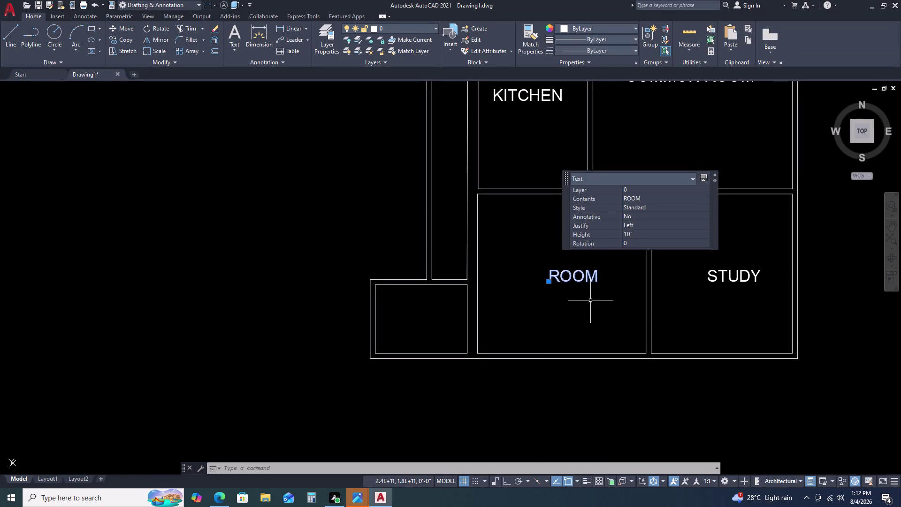
Stretch the outer left wall line's bottom endpoint left so it slants toward the lower corner.
key(Escape)
key(Escape)
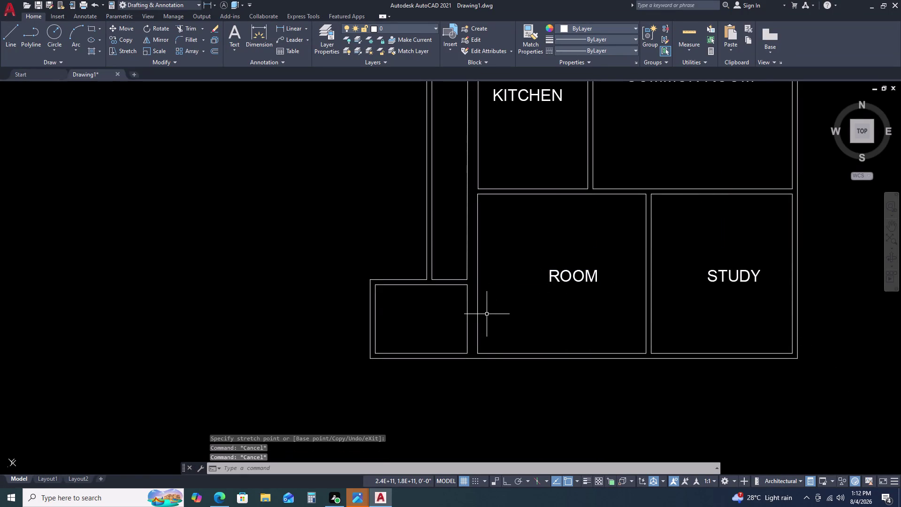
middle_click(534, 285)
scroll(down, 3)
scroll(down, 3)
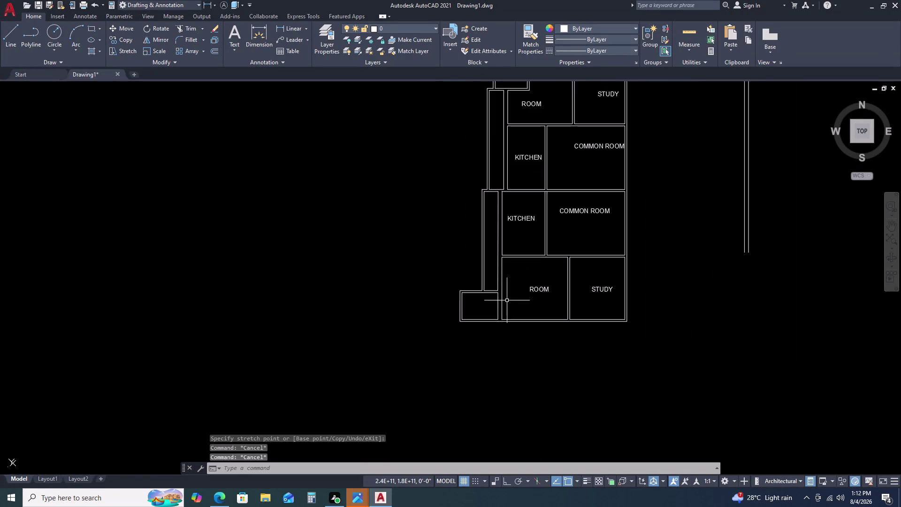
scroll(up, 3)
click(466, 300)
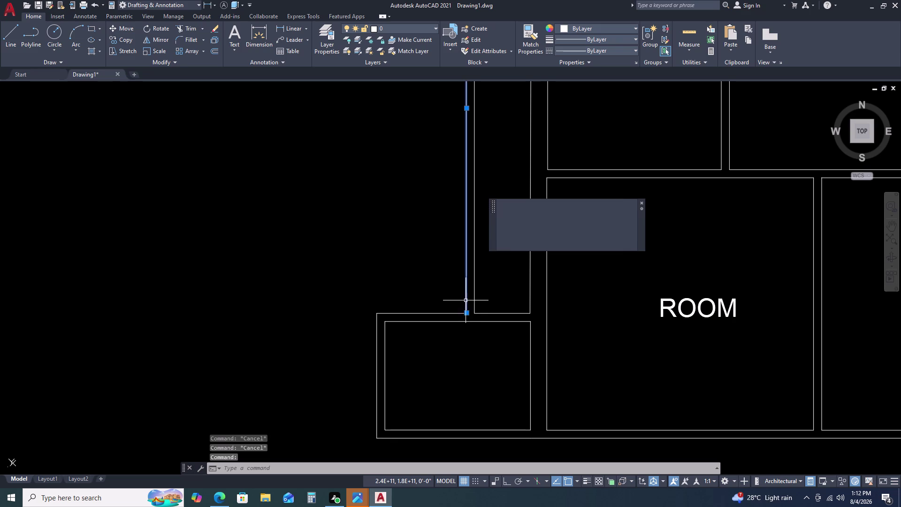
click(466, 313)
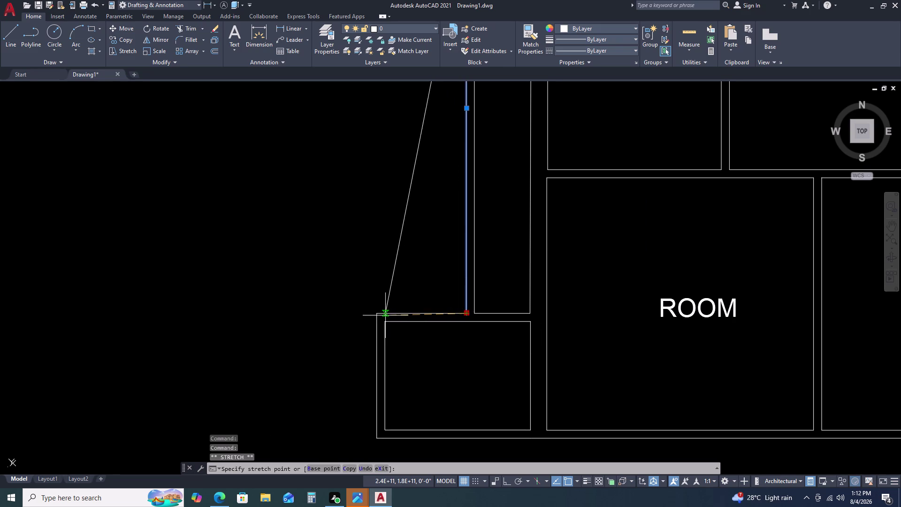
click(379, 315)
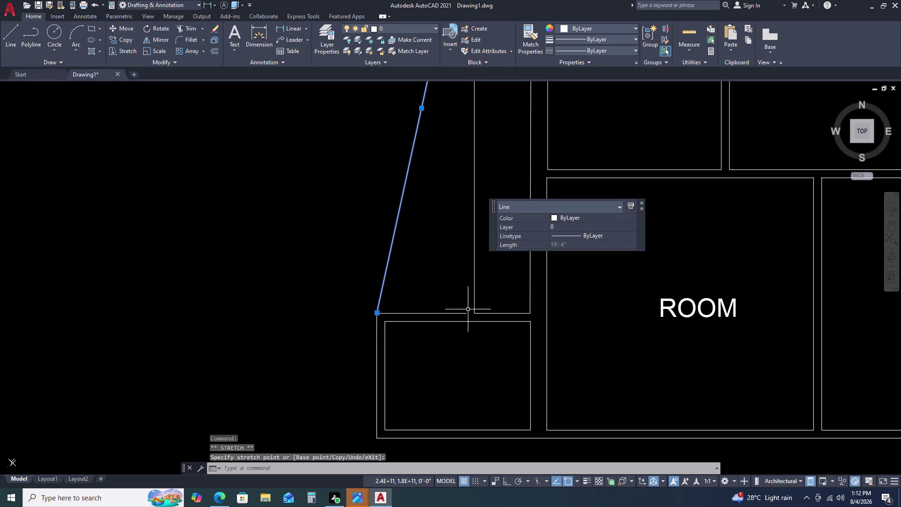
Stretch the inner left wall line's bottom endpoint left, parallel to the outer wall.
click(475, 302)
click(474, 313)
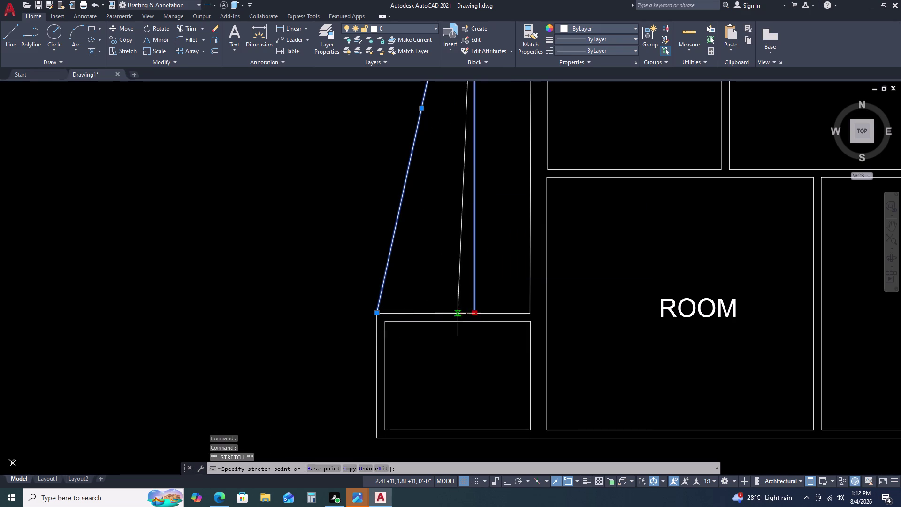
click(386, 321)
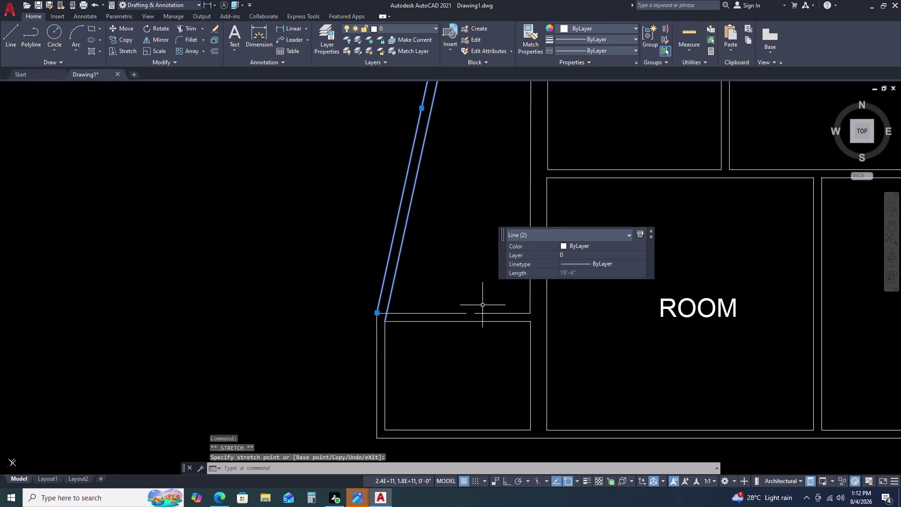
scroll(down, 3)
middle_drag(457, 298, 464, 297)
key(Escape)
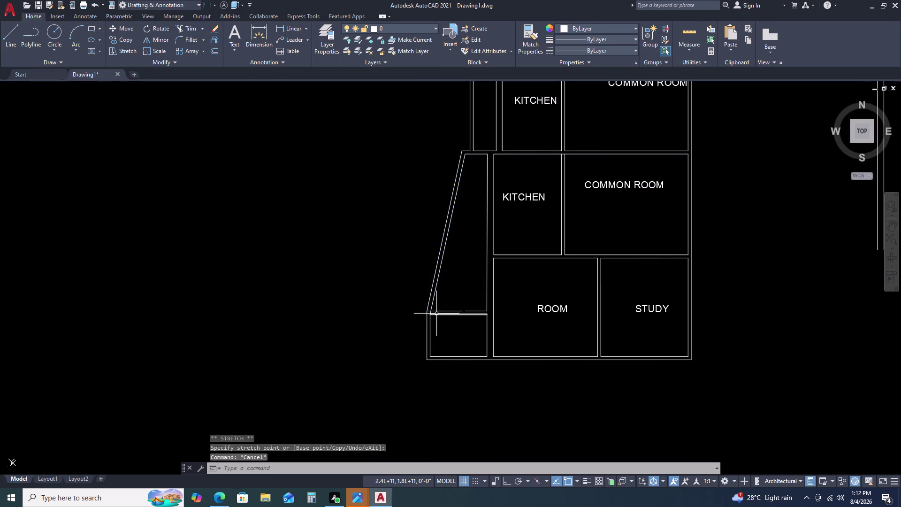
scroll(up, 3)
Trim the two stubs between the slanted walls and the horizontal piece past the gap.
text(TR)
key(space)
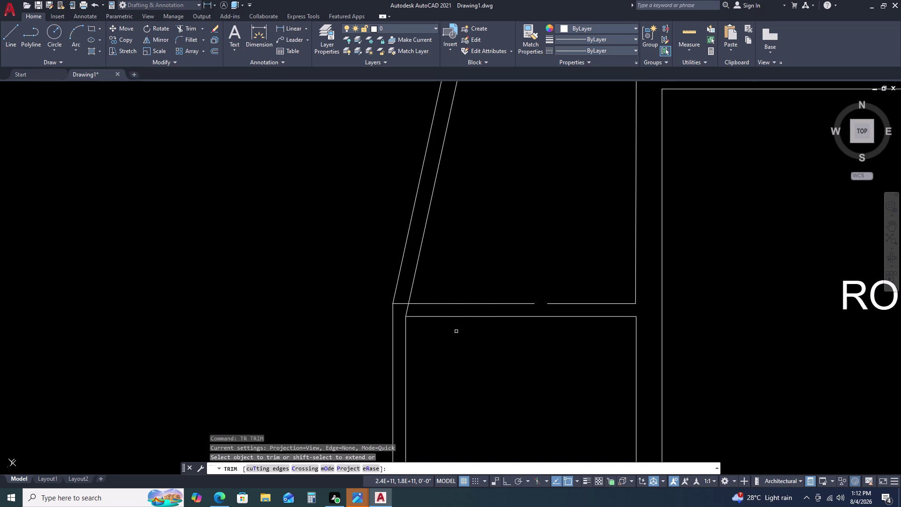
scroll(up, 3)
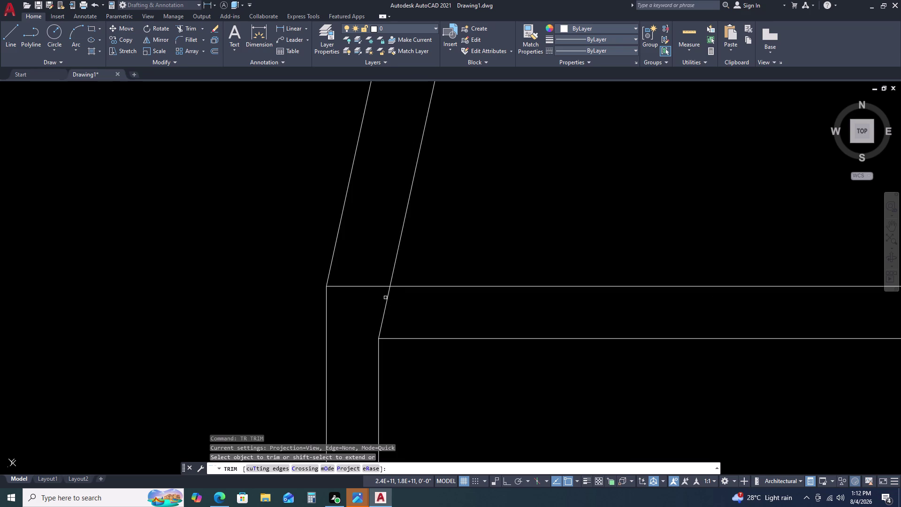
click(386, 301)
click(376, 287)
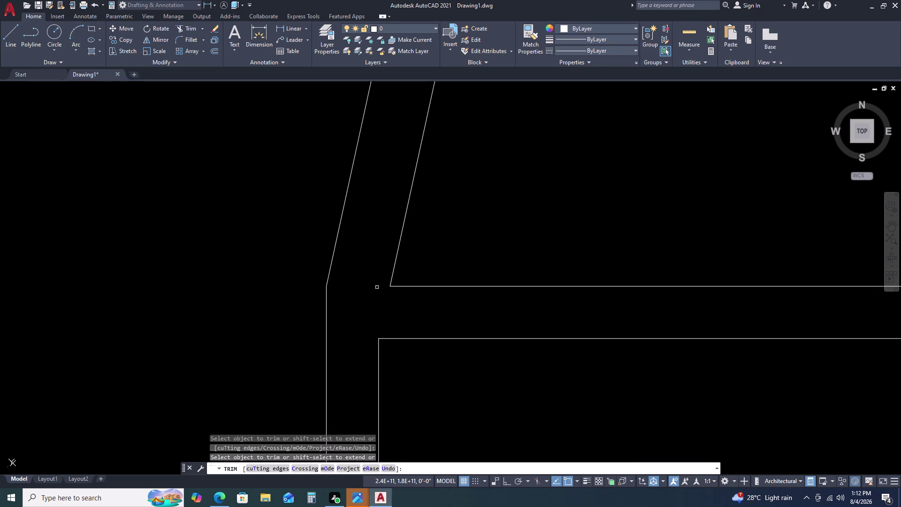
scroll(down, 3)
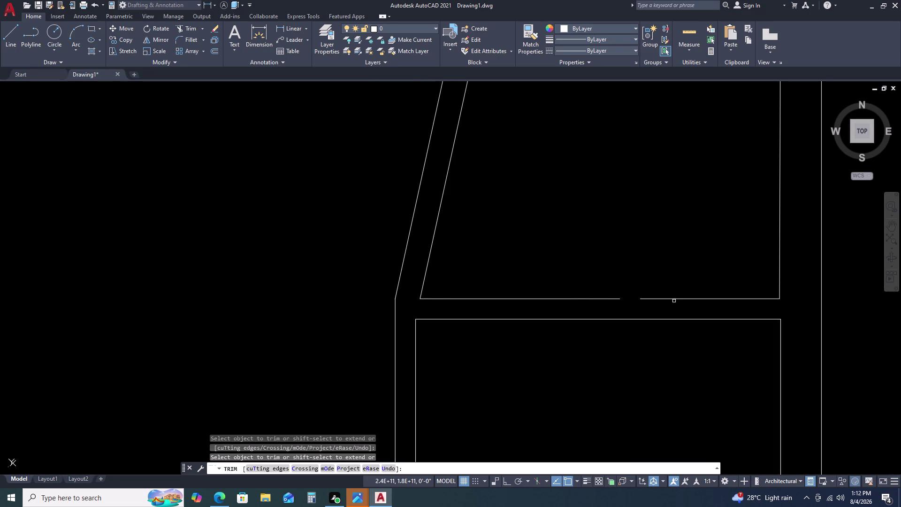
click(674, 298)
key(Escape)
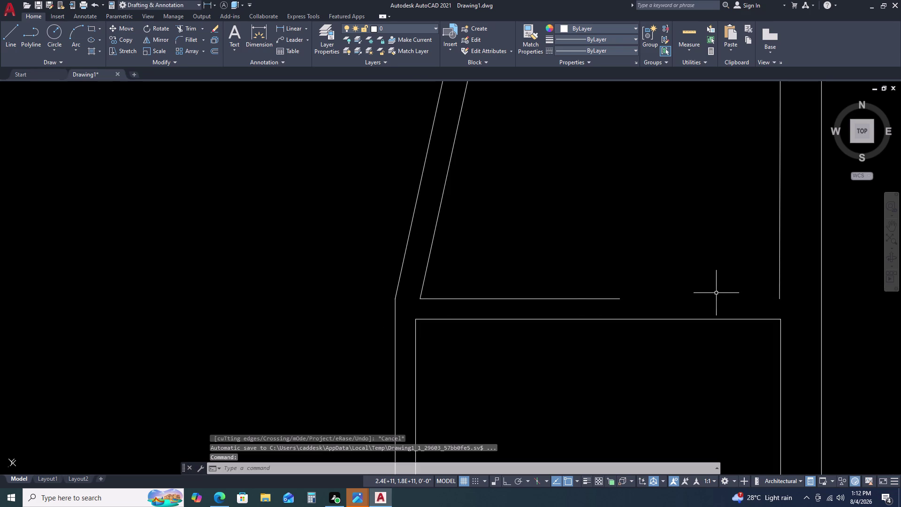
Extend the short horizontal wall line with EX to the right vertical wall, then zoom out.
key(e)
key(x)
key(space)
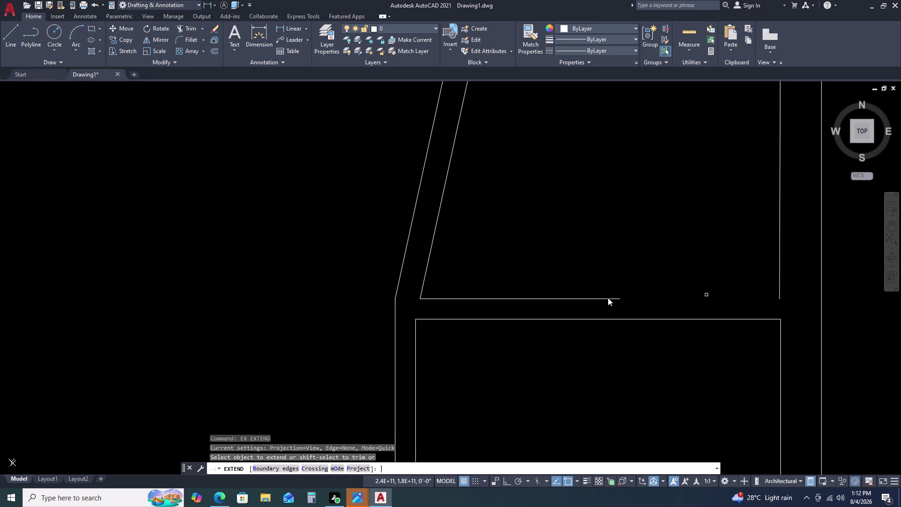
click(605, 297)
click(603, 301)
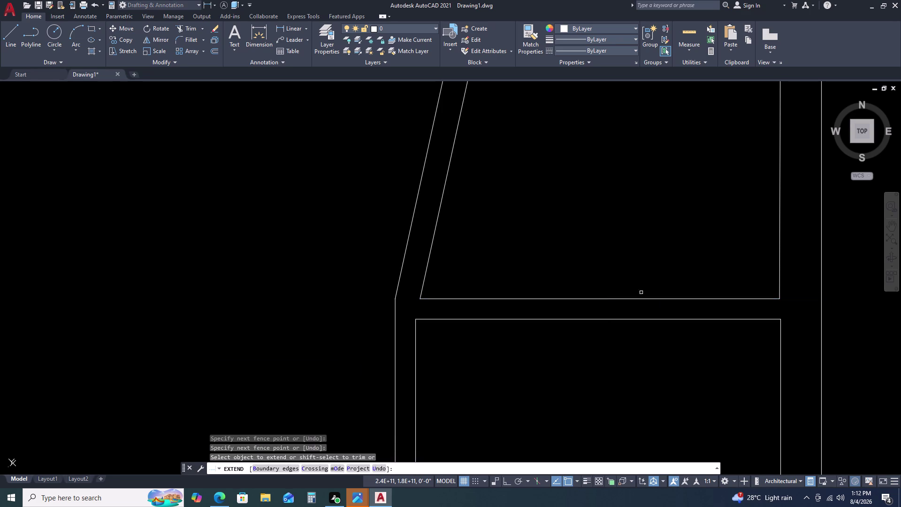
key(Escape)
scroll(down, 3)
scroll(down, 3)
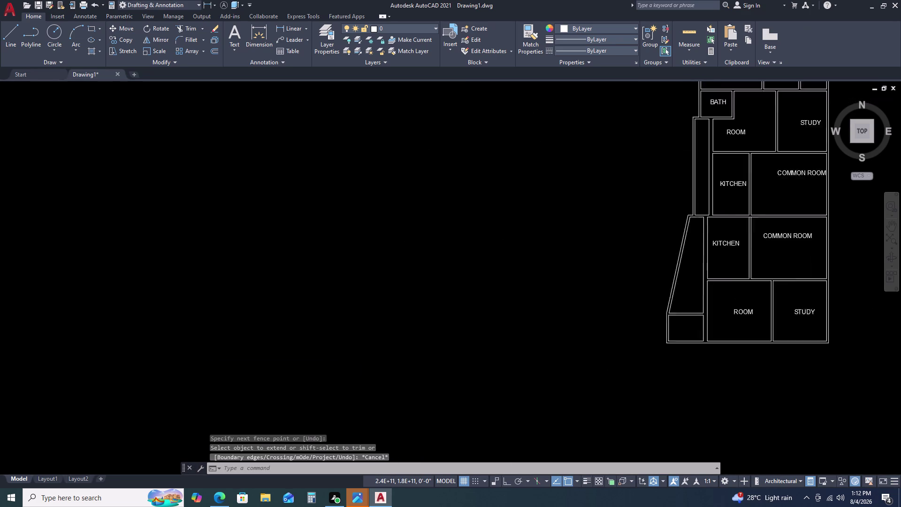
scroll(down, 3)
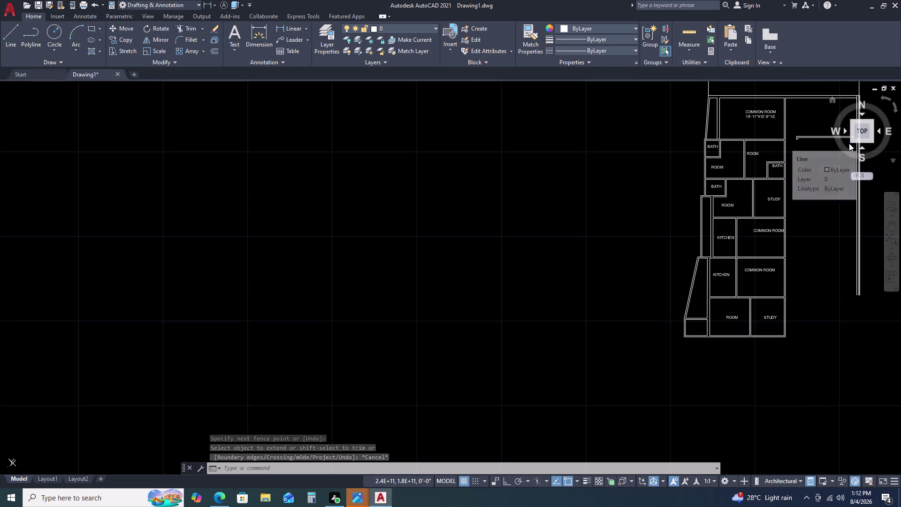